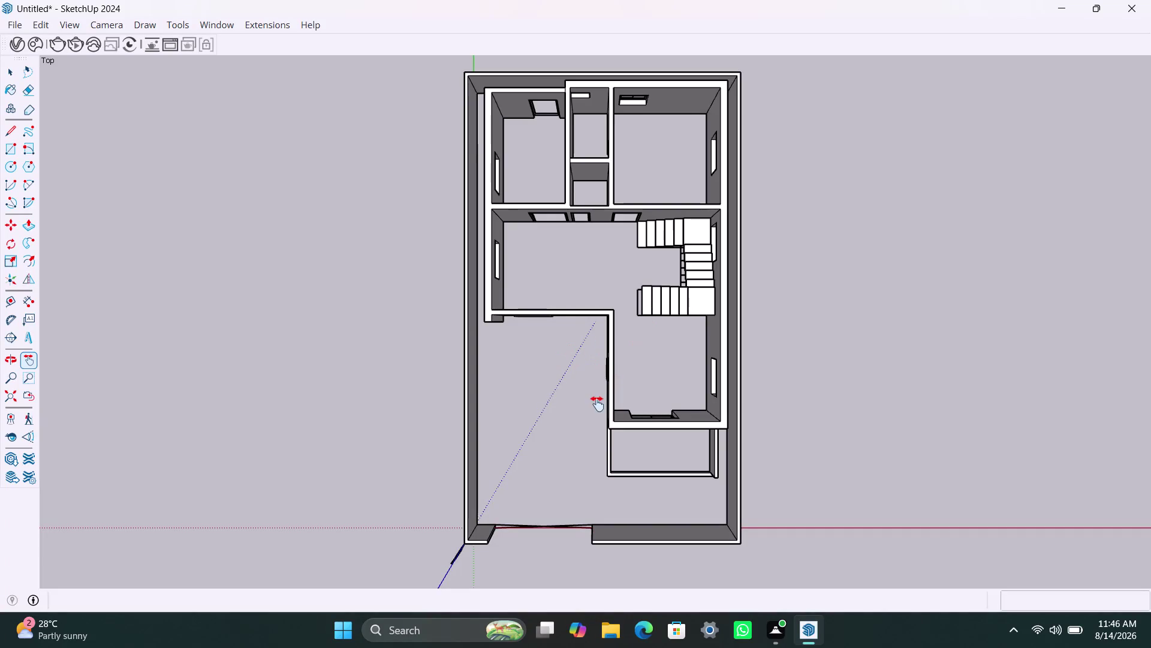
Switch the camera from the top plan to the Front standard view.
click(95, 28)
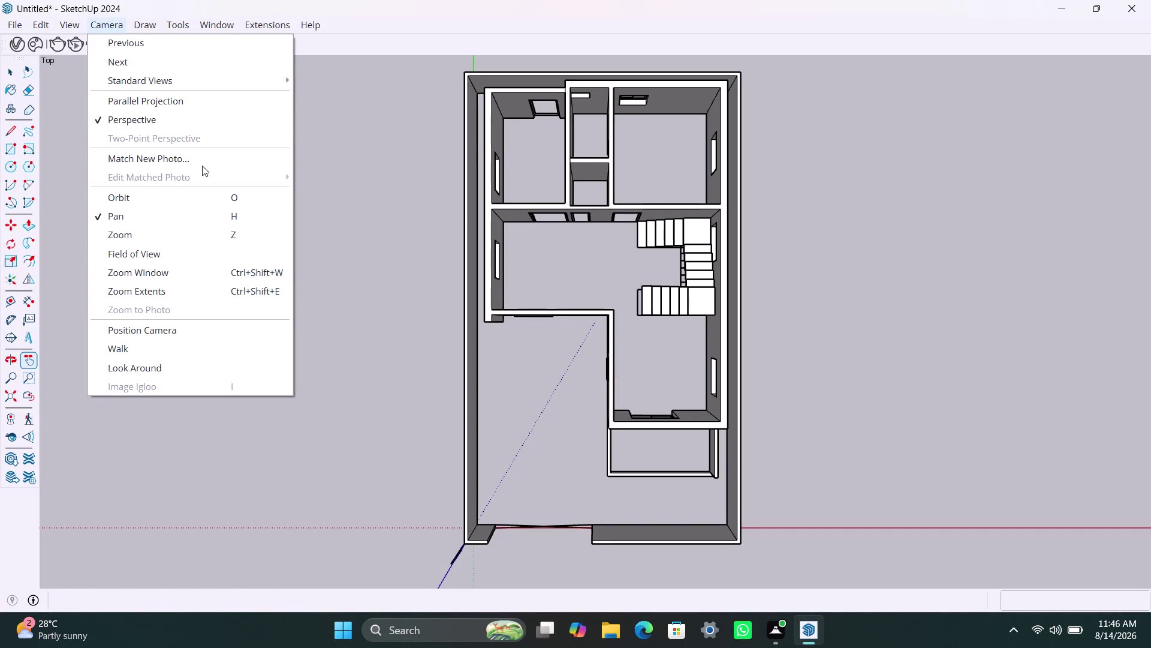
click(230, 84)
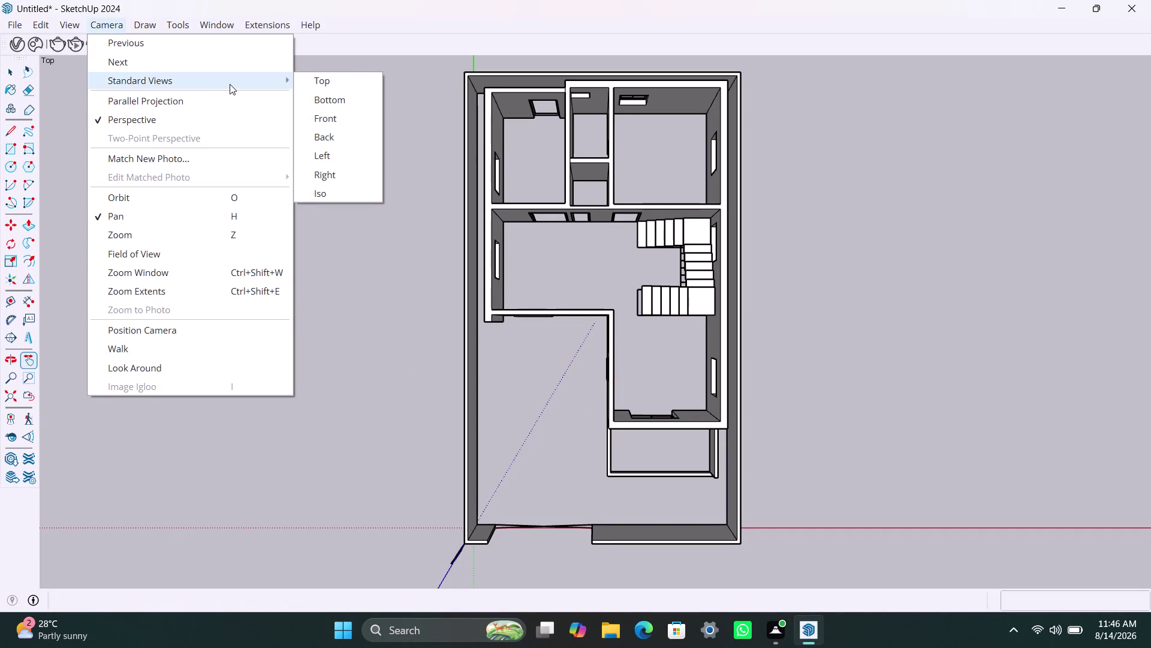
click(306, 118)
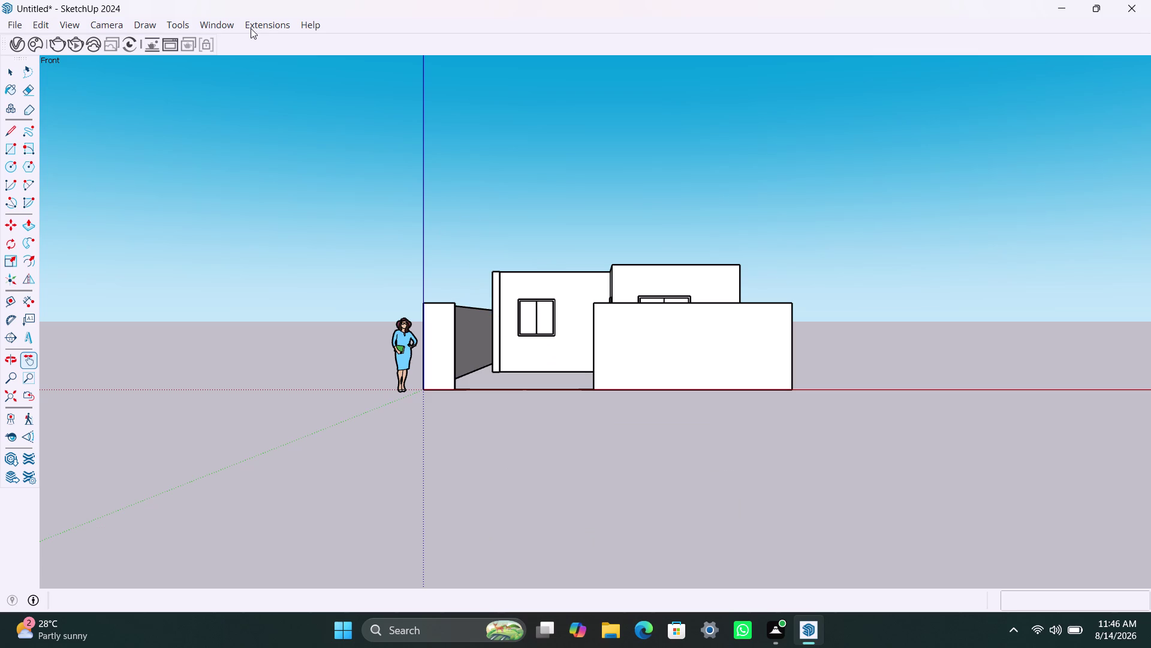
Switch the camera to the Left standard view to check the side elevation.
click(105, 27)
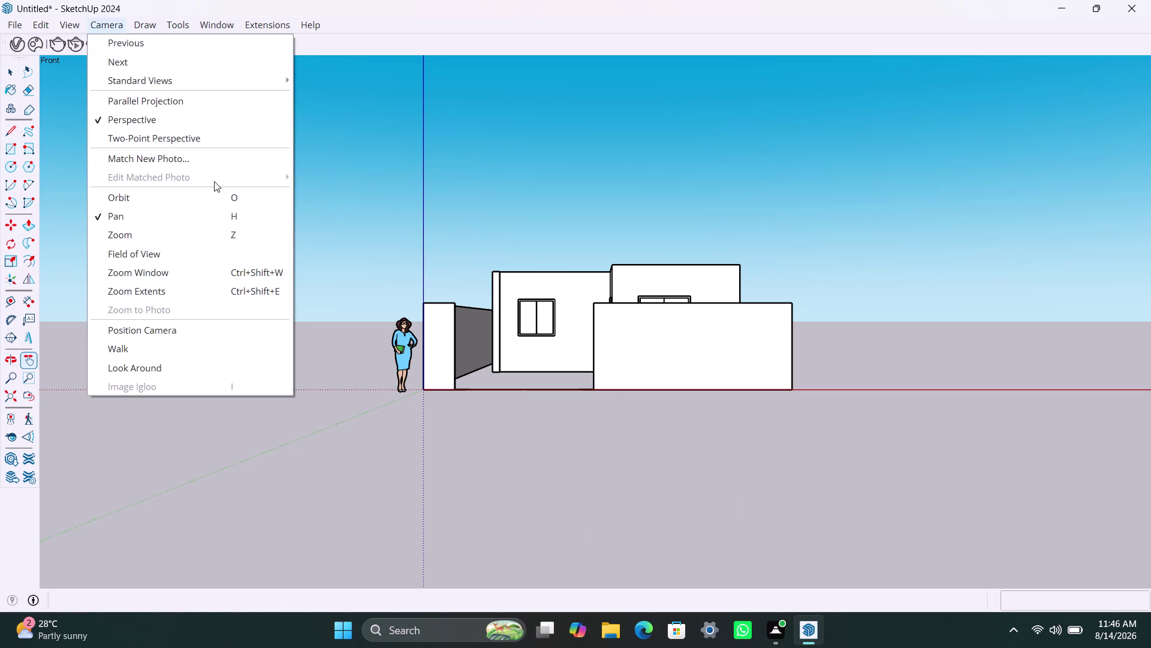
click(274, 82)
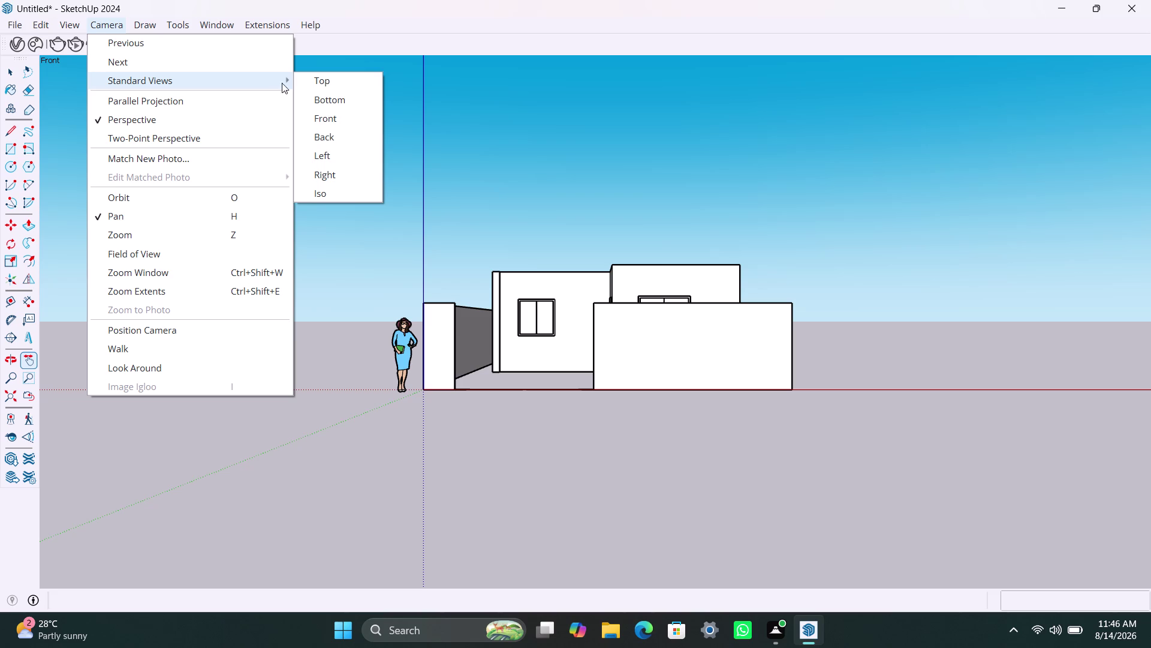
click(339, 150)
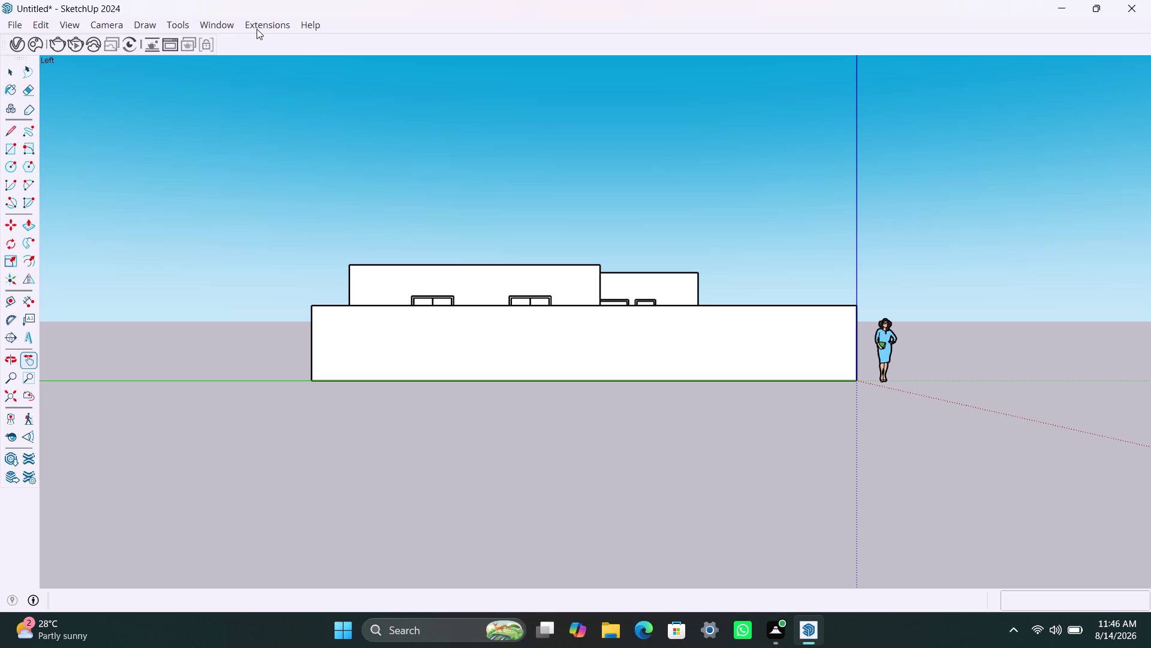
Switch the camera to the Iso standard view of the house.
click(107, 28)
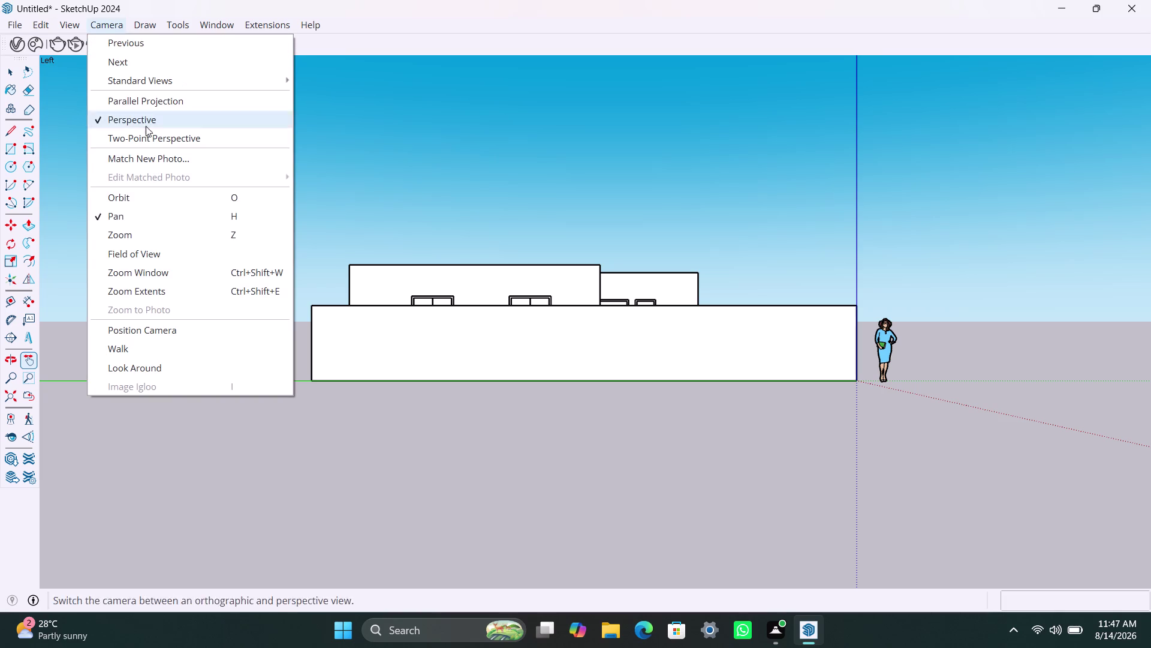
click(212, 85)
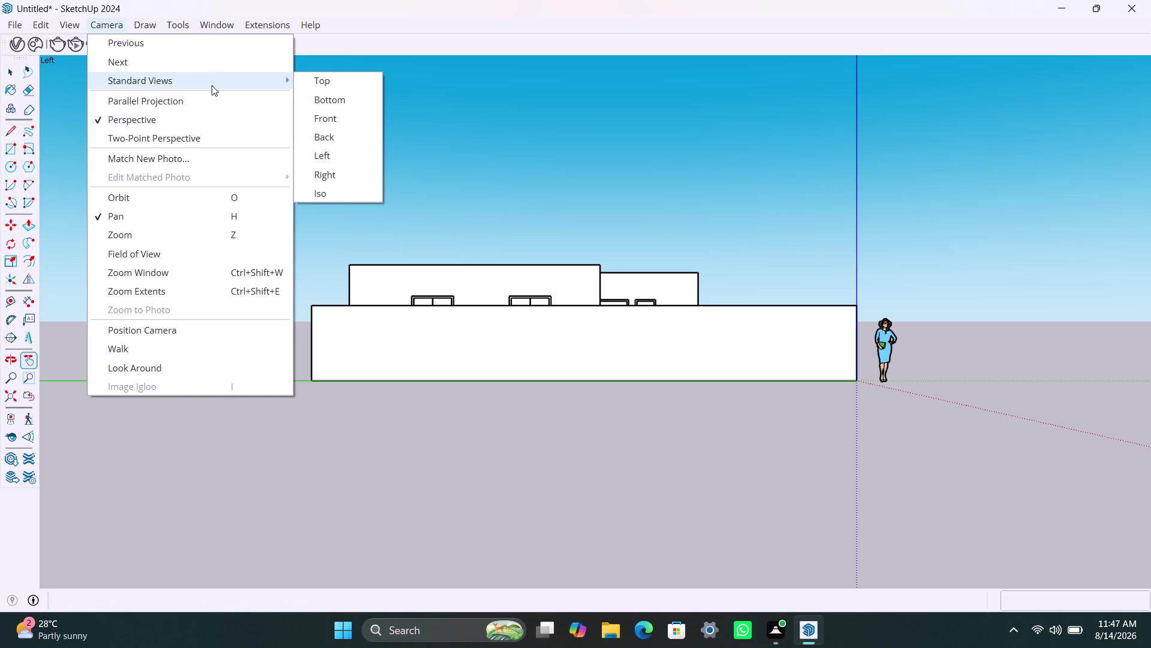
click(325, 192)
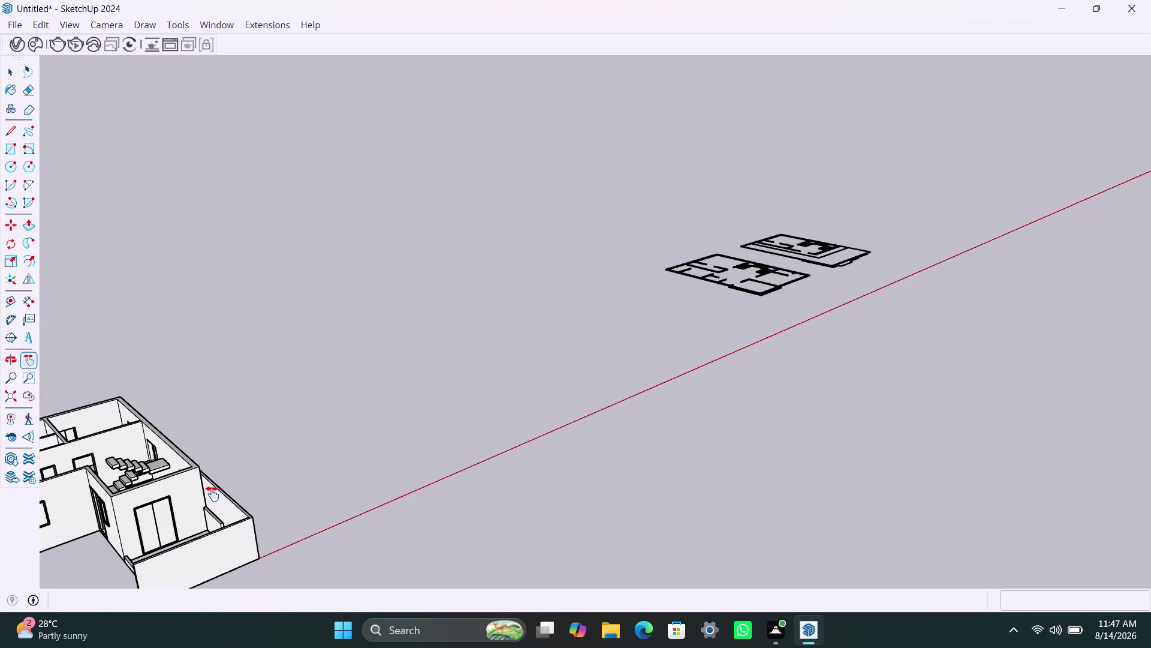
Orbit, pan and zoom to frame the house from above, showing rooms, stairs and boundary wall.
middle_drag(212, 494, 378, 397)
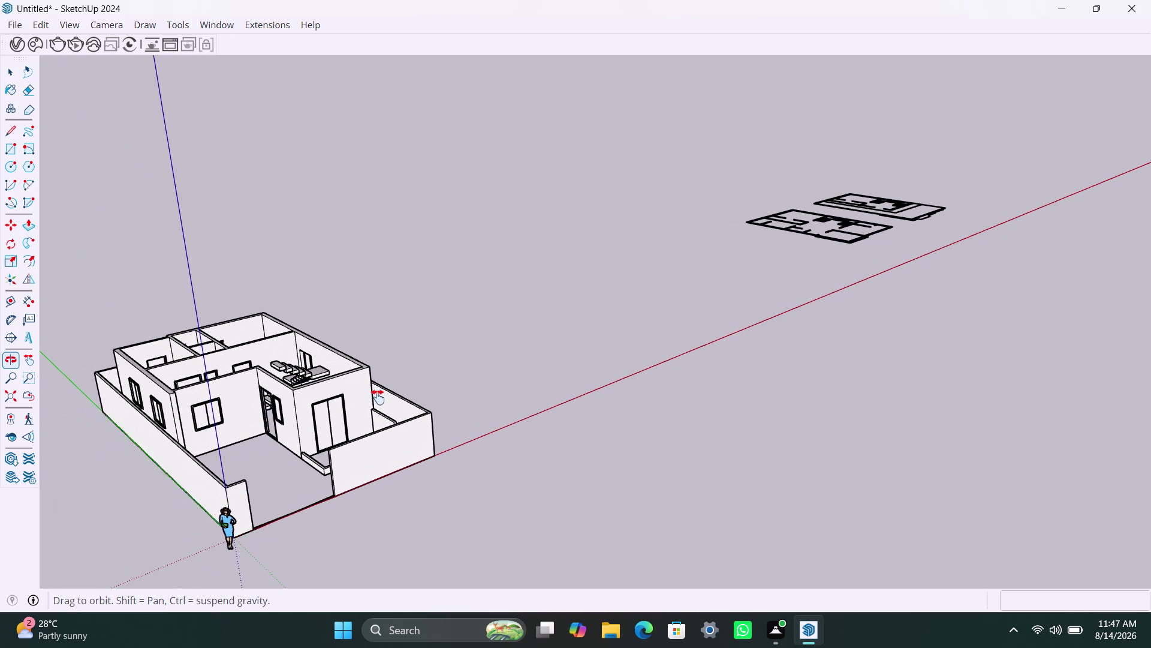
middle_drag(377, 396, 378, 396)
scroll(up, 3)
middle_drag(260, 498, 254, 550)
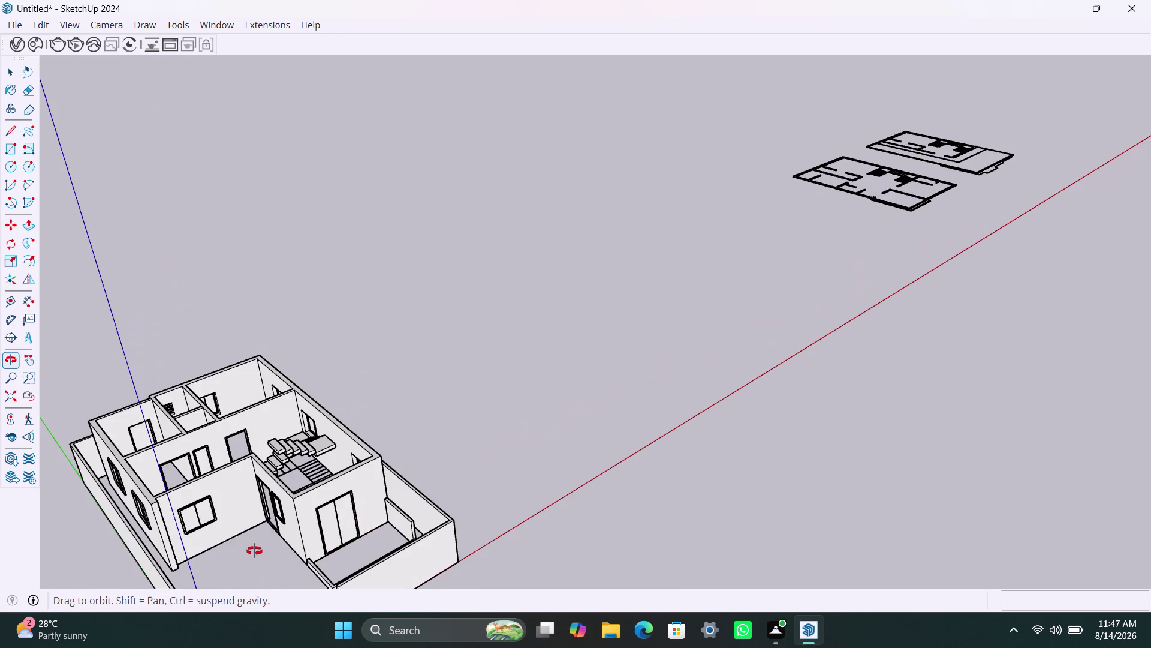
middle_drag(254, 551, 307, 364)
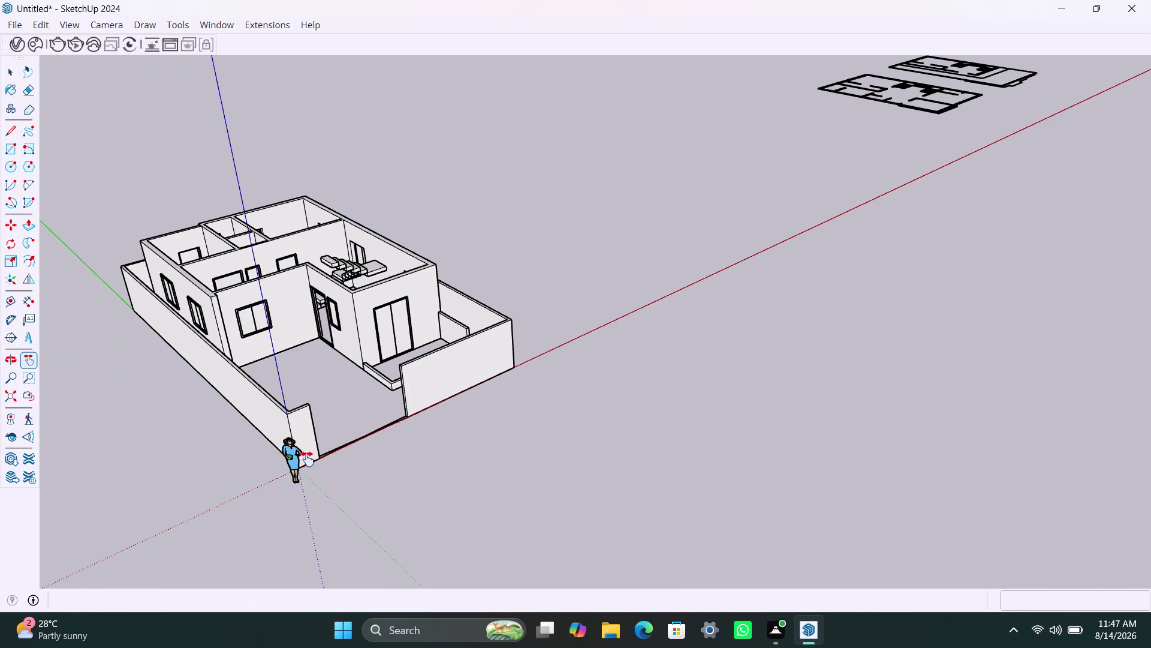
scroll(down, 3)
middle_drag(613, 323, 519, 364)
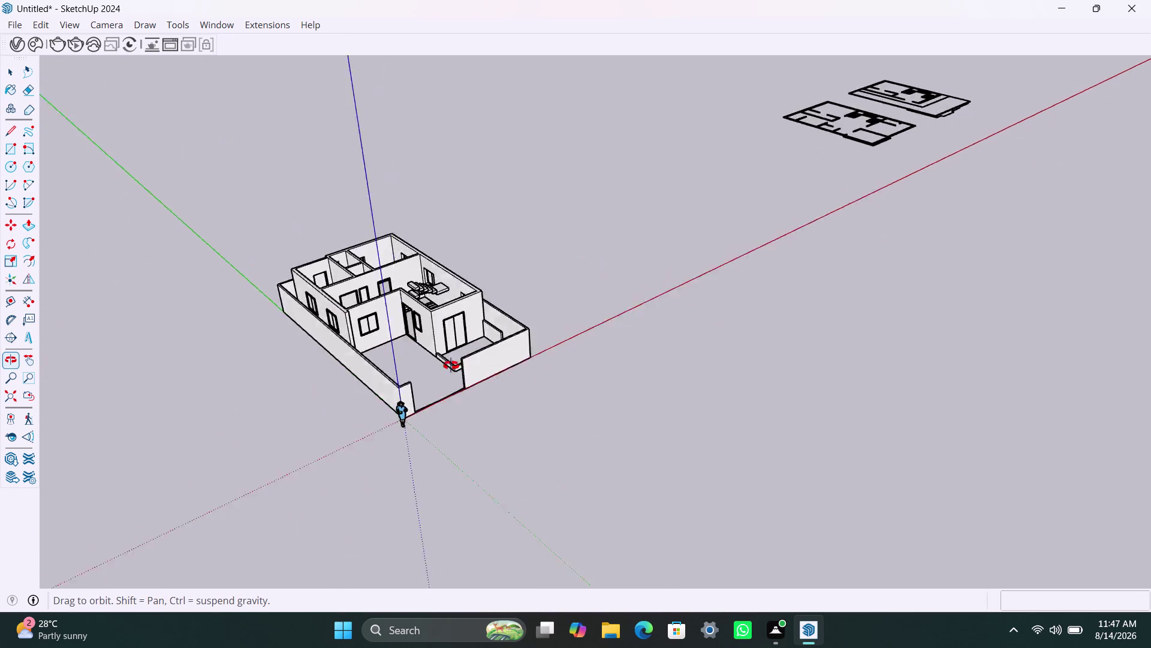
middle_drag(520, 364, 369, 438)
scroll(up, 3)
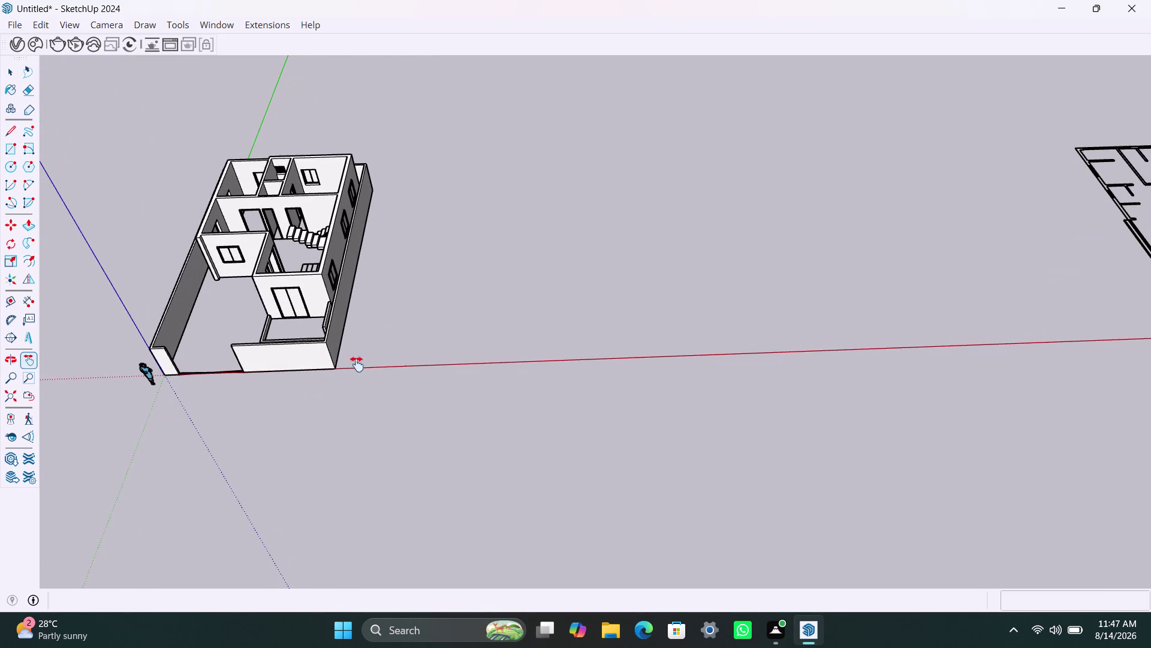
middle_drag(475, 346, 282, 379)
scroll(up, 3)
middle_drag(397, 179, 421, 237)
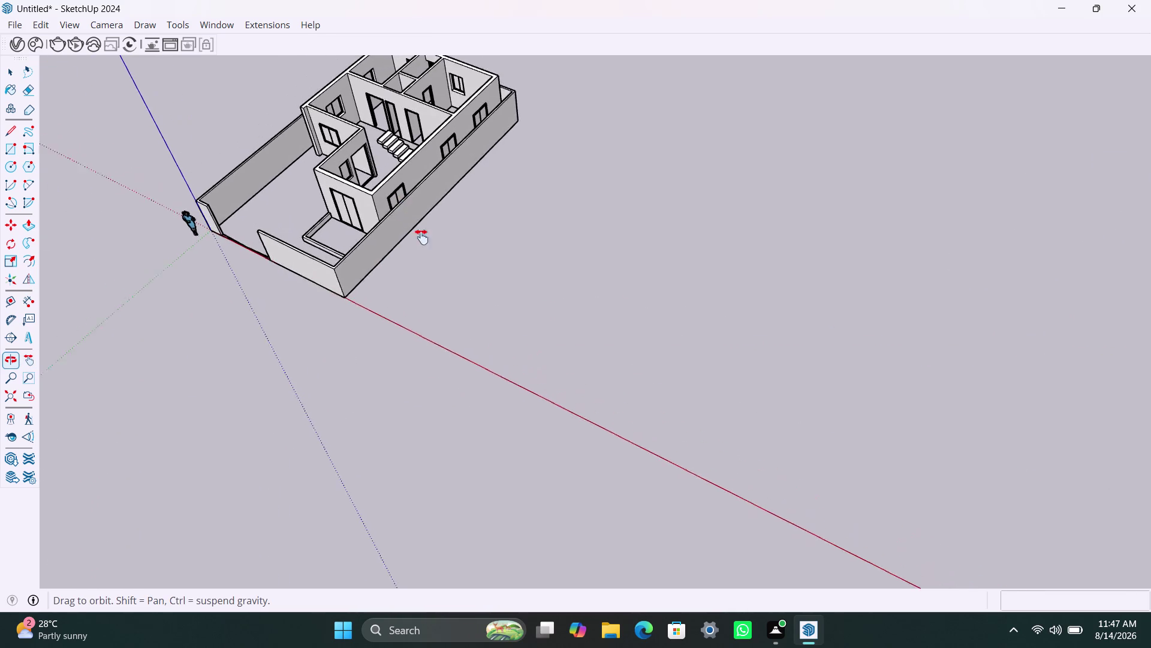
middle_drag(421, 236, 541, 377)
scroll(up, 3)
scroll(up, 3)
scroll(up, 3)
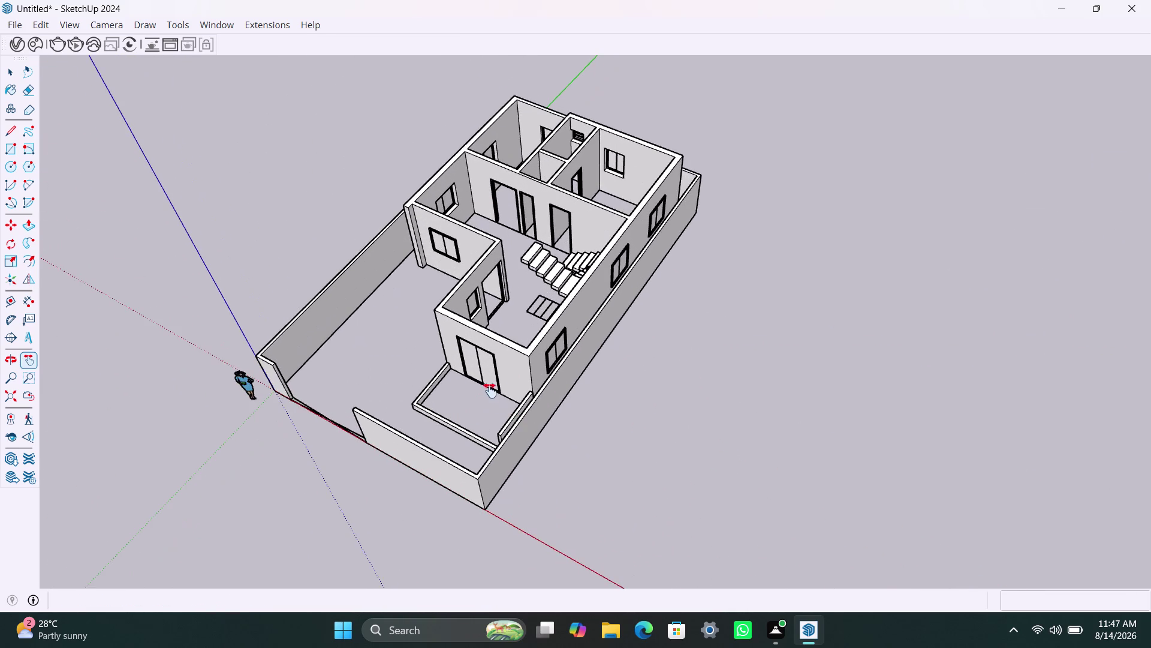
scroll(up, 3)
middle_drag(500, 383, 517, 379)
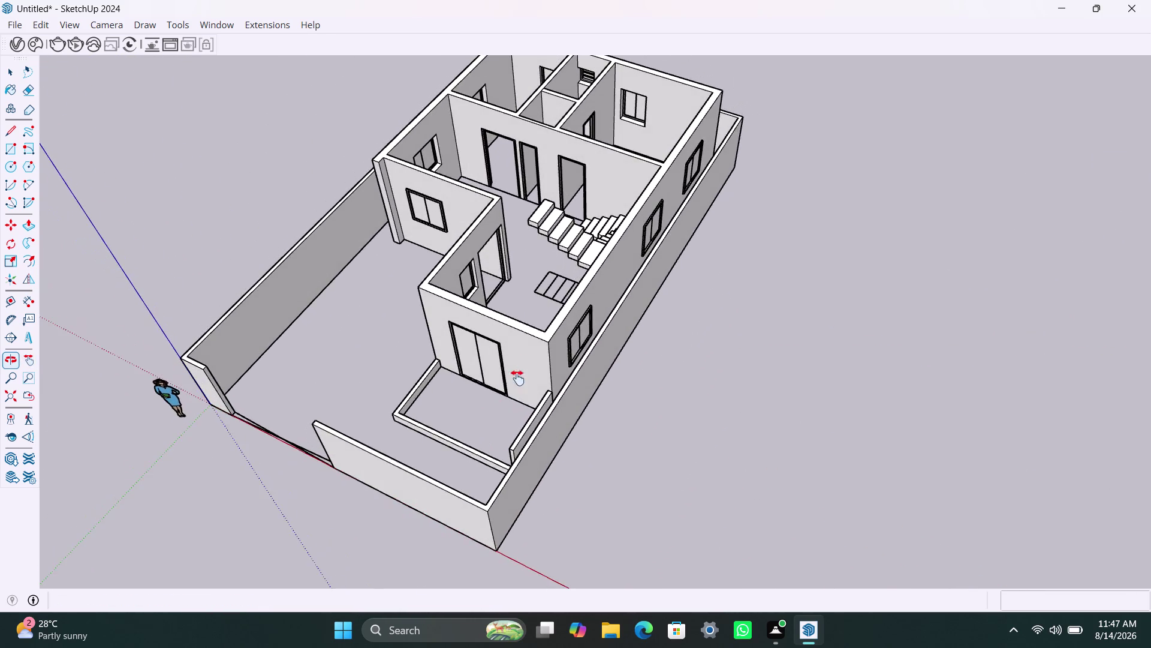
scroll(down, 3)
middle_drag(550, 286, 532, 375)
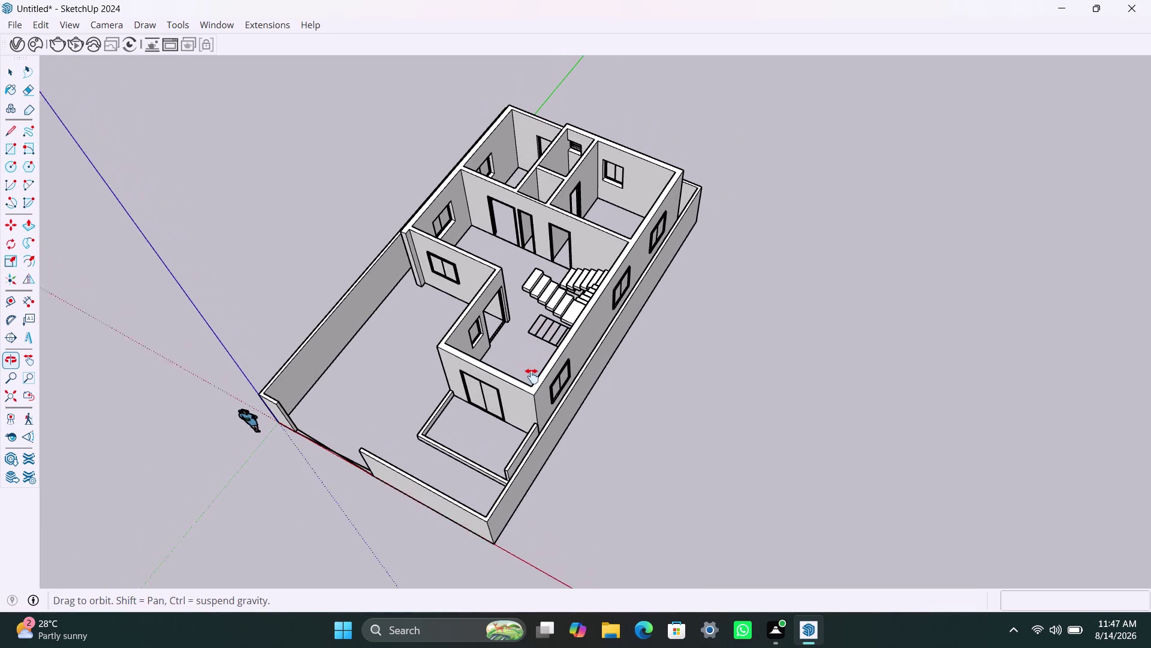
middle_drag(532, 375, 535, 389)
scroll(up, 3)
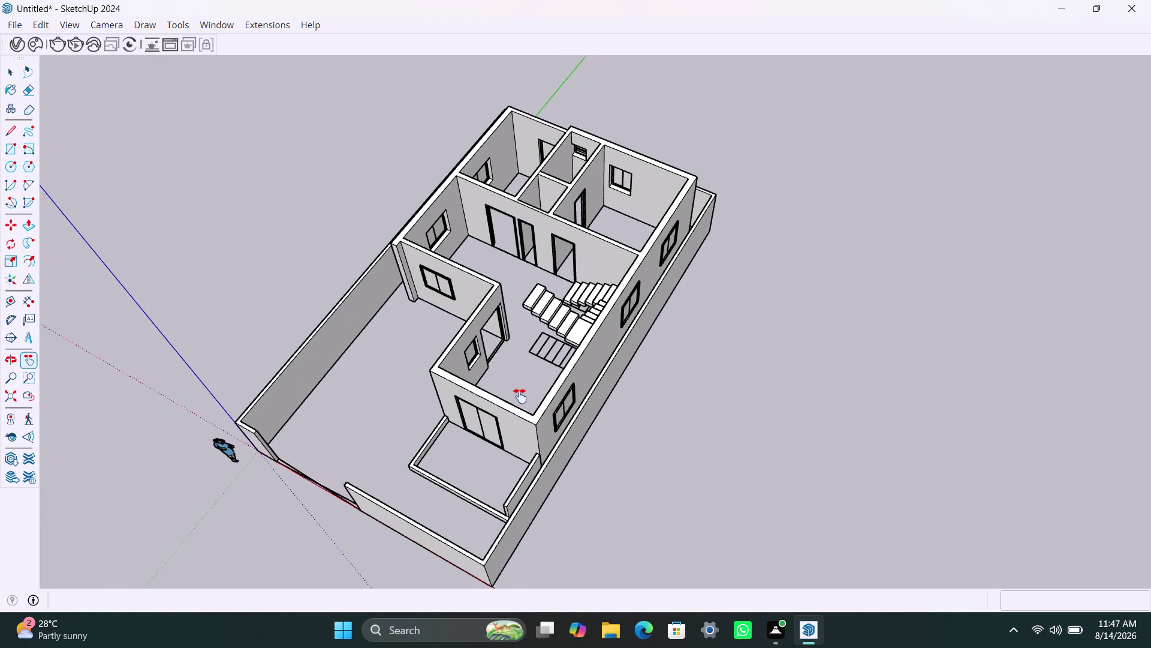
middle_drag(506, 400, 508, 375)
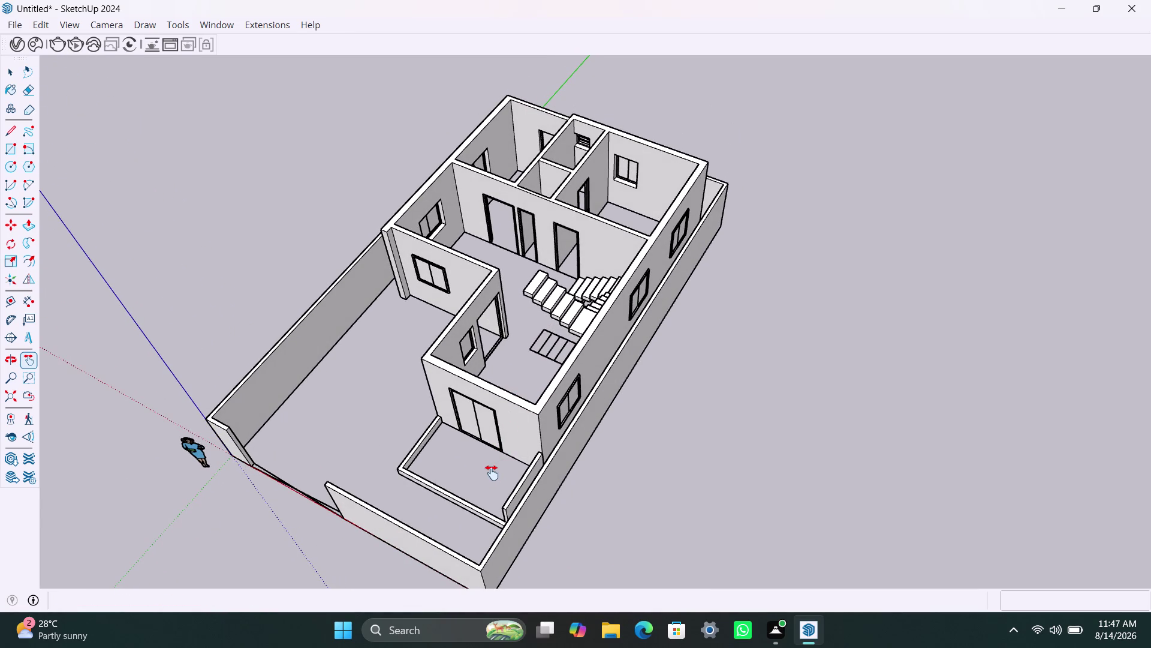
scroll(down, 3)
middle_drag(491, 473, 493, 445)
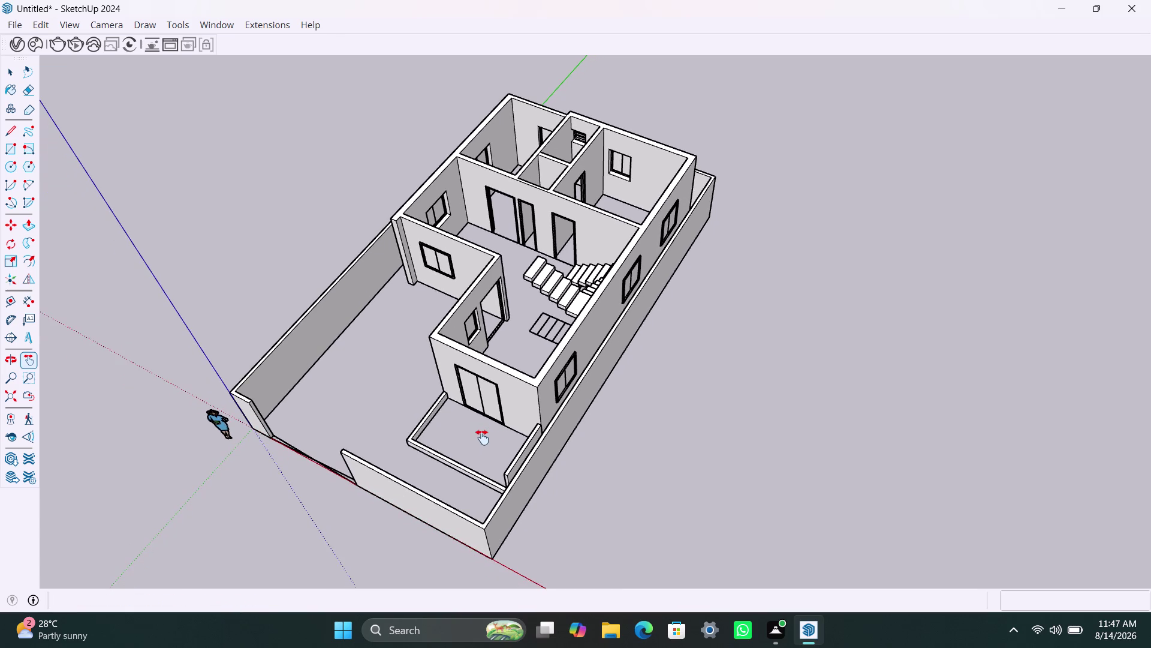
scroll(up, 3)
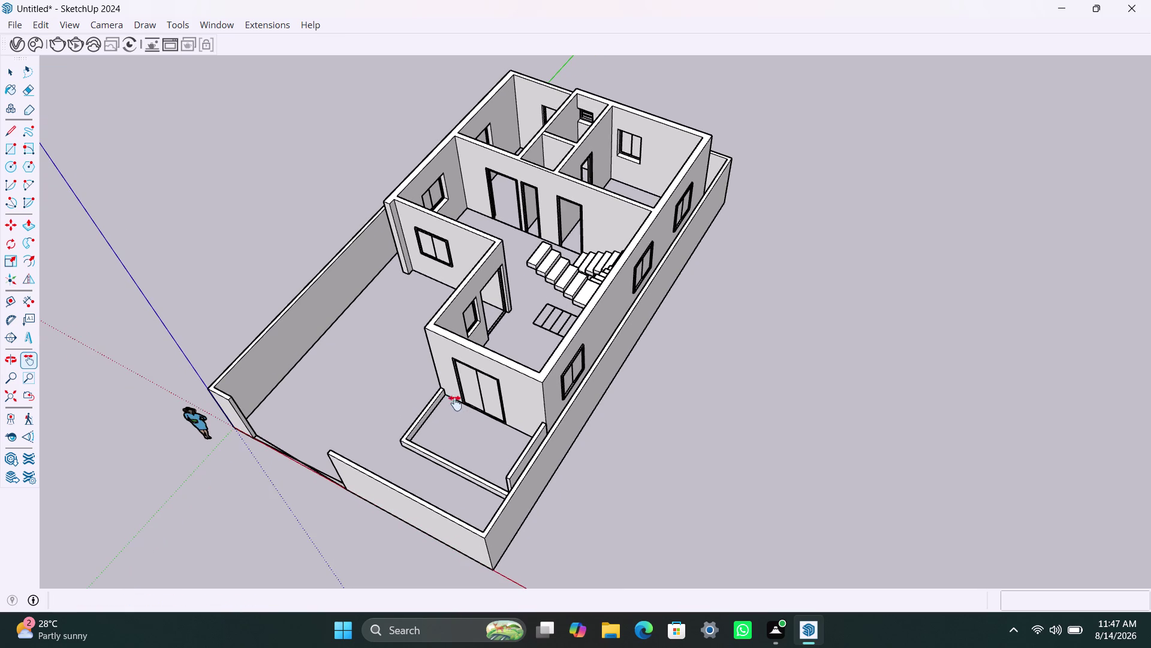
Delete the human scale figure beside the boundary wall, then settle the overhead view.
key(space)
click(201, 428)
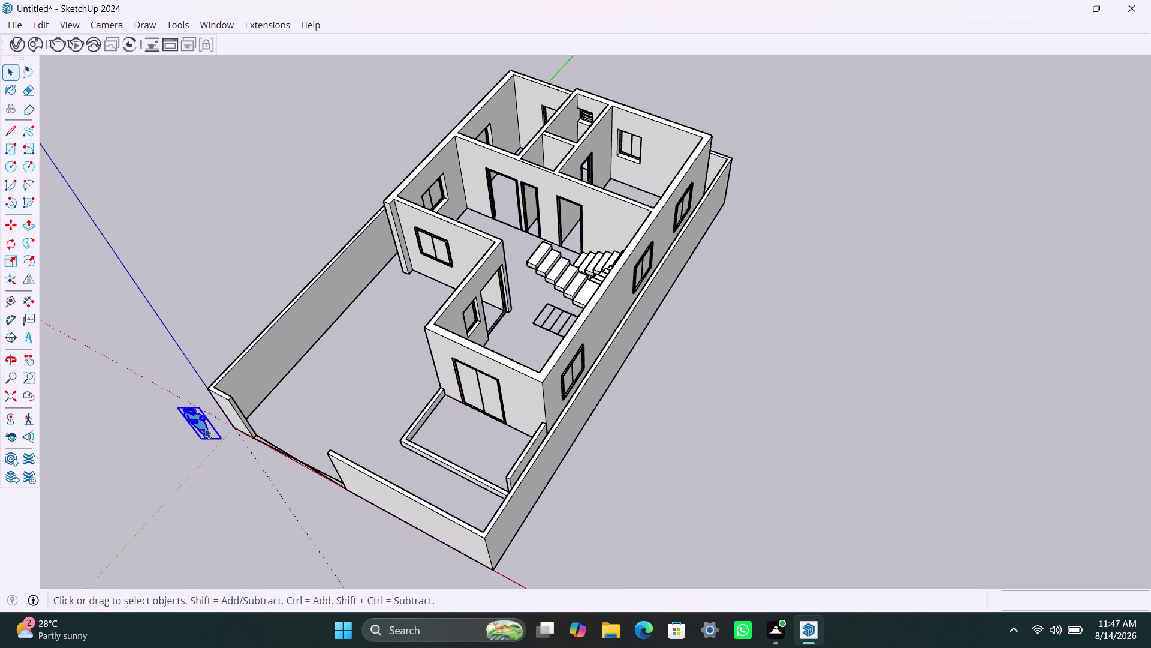
key(Delete)
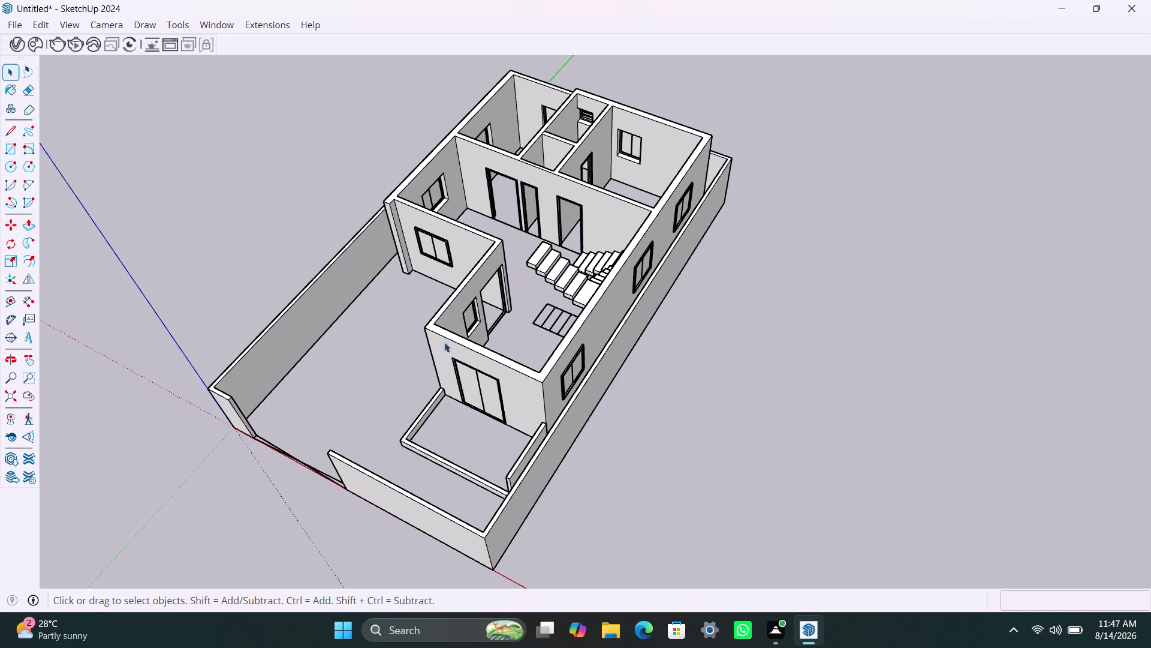
middle_drag(533, 324, 513, 345)
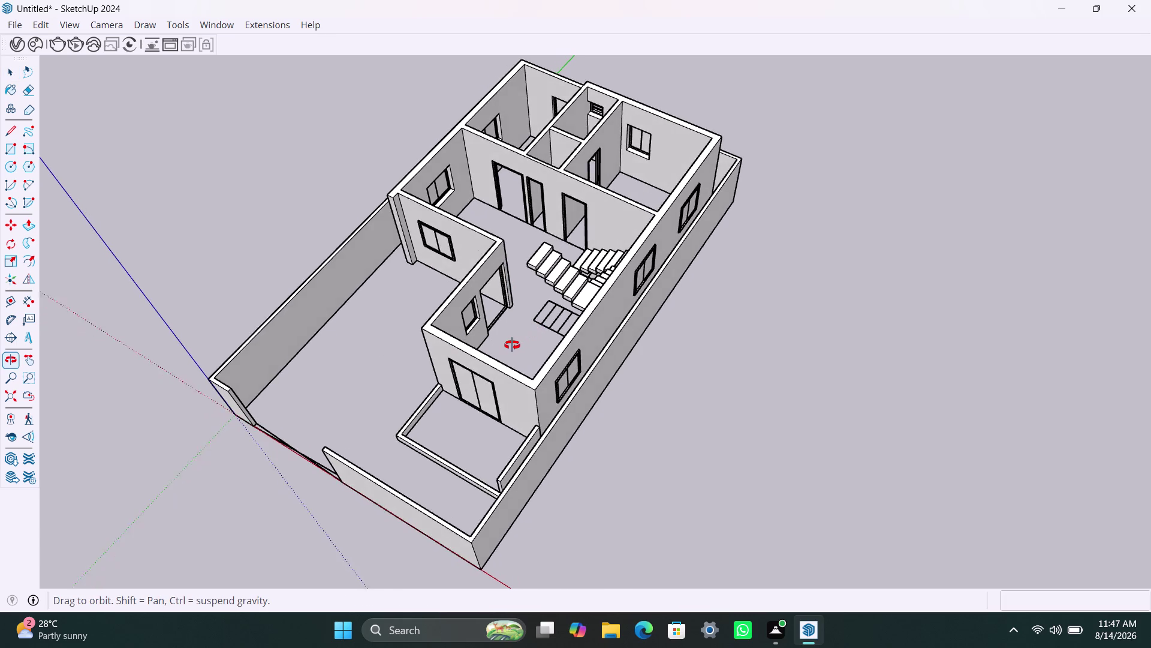
middle_drag(513, 345, 529, 336)
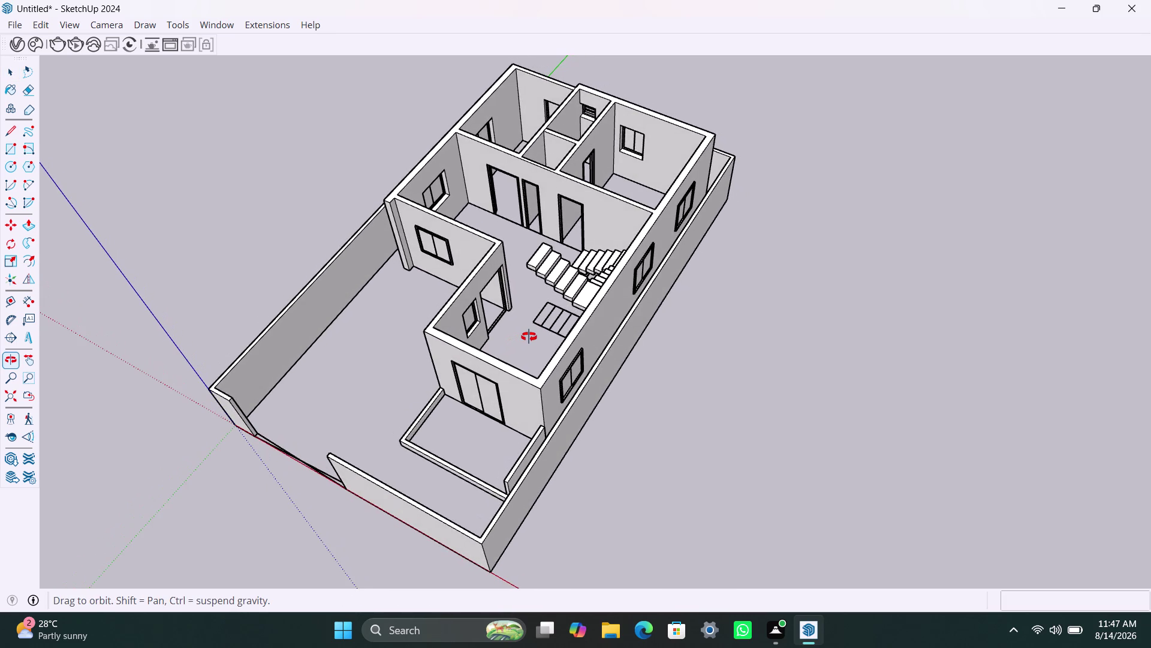
middle_drag(529, 336, 529, 333)
middle_drag(528, 334, 533, 344)
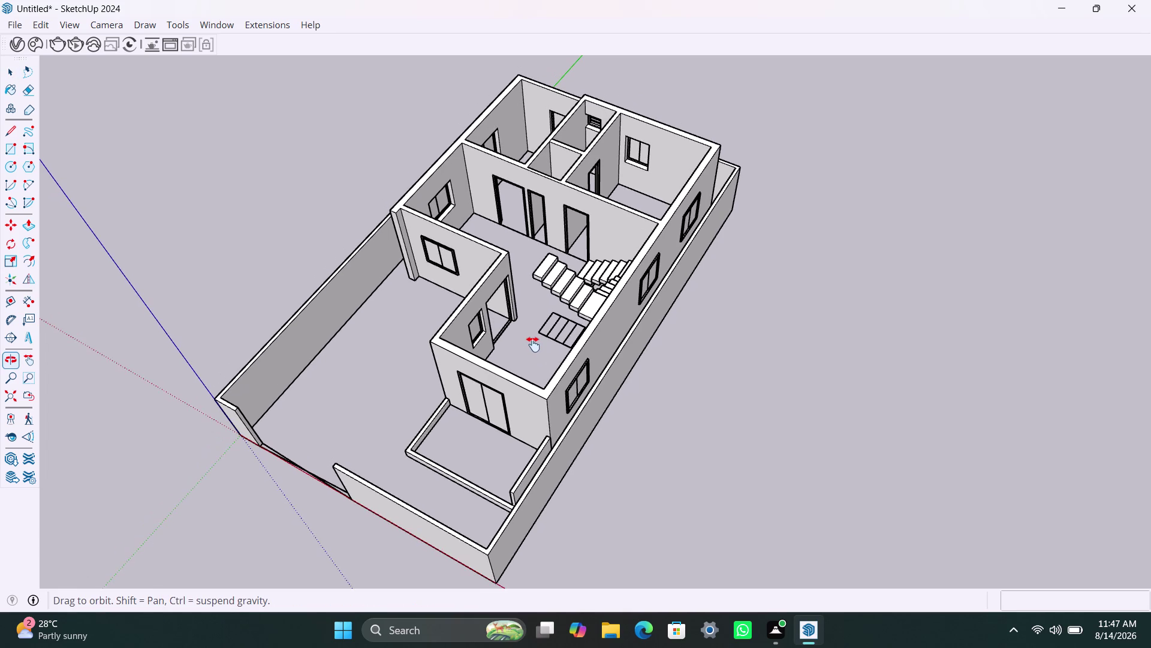
middle_drag(533, 345, 533, 342)
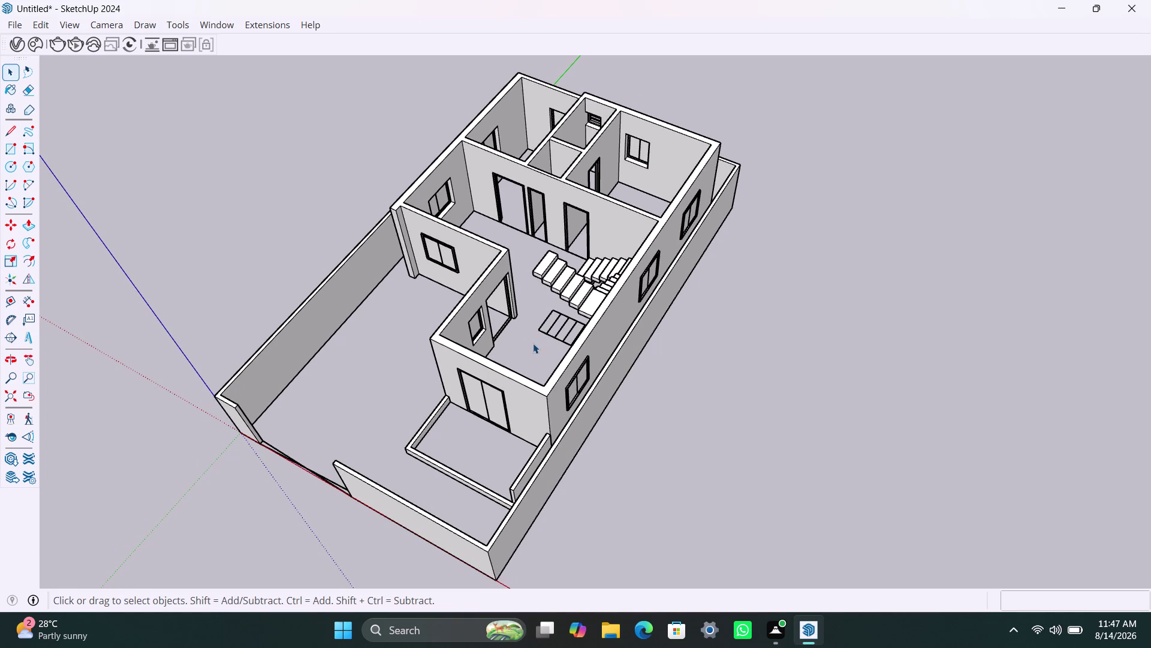